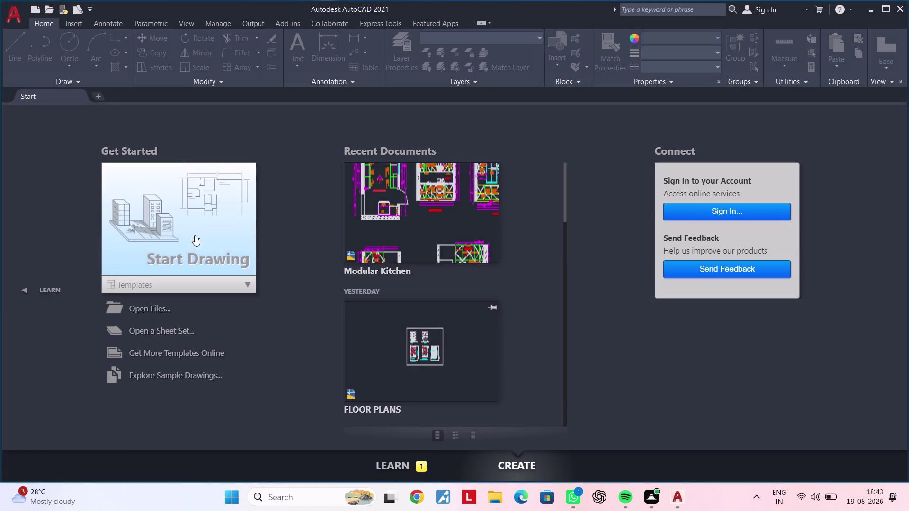
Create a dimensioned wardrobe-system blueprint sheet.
Start a blank drawing and apply Open and Save options: 10-minute autosave with backup copies.
click(194, 236)
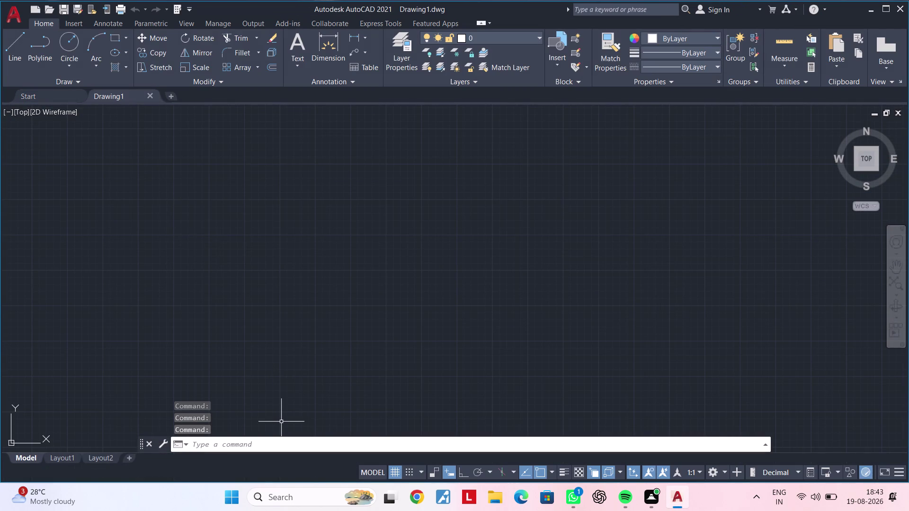
click(267, 445)
text(op)
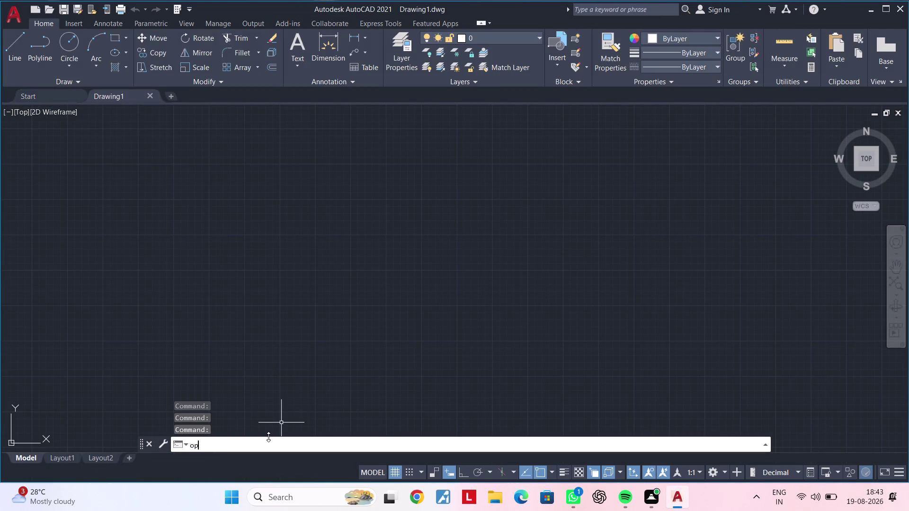
text(tion)
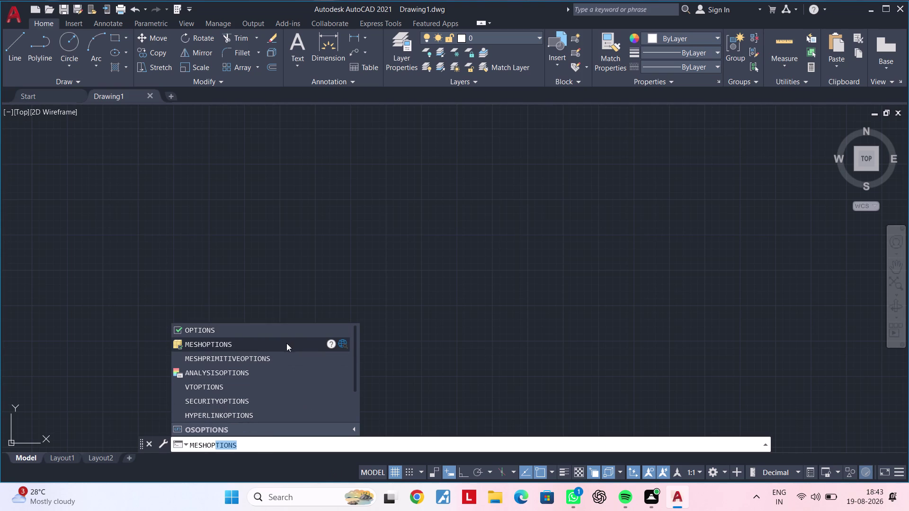
click(265, 335)
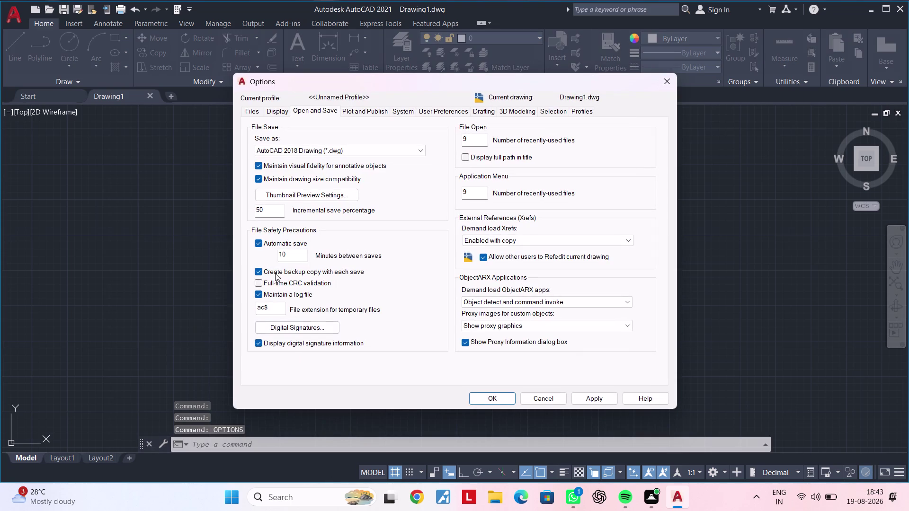
click(258, 295)
click(257, 295)
click(577, 400)
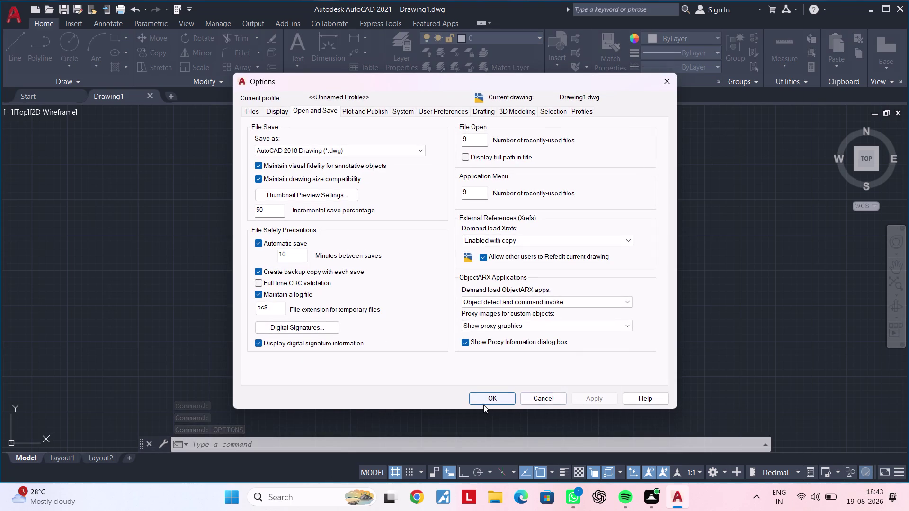
click(486, 401)
scroll(down, 3)
Pan the empty drawing and dismiss a mistakenly opened Drawing Units dialog.
middle_drag(331, 318, 295, 346)
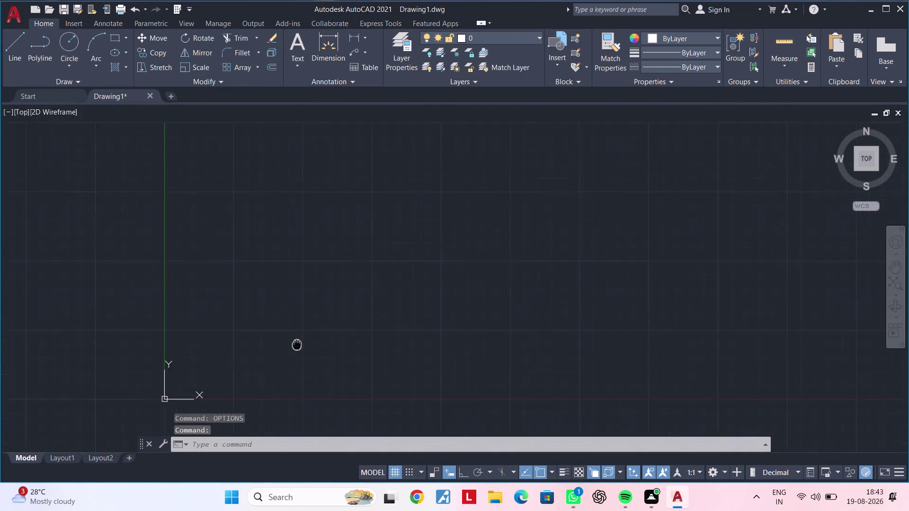
middle_drag(296, 346, 269, 368)
key(Escape)
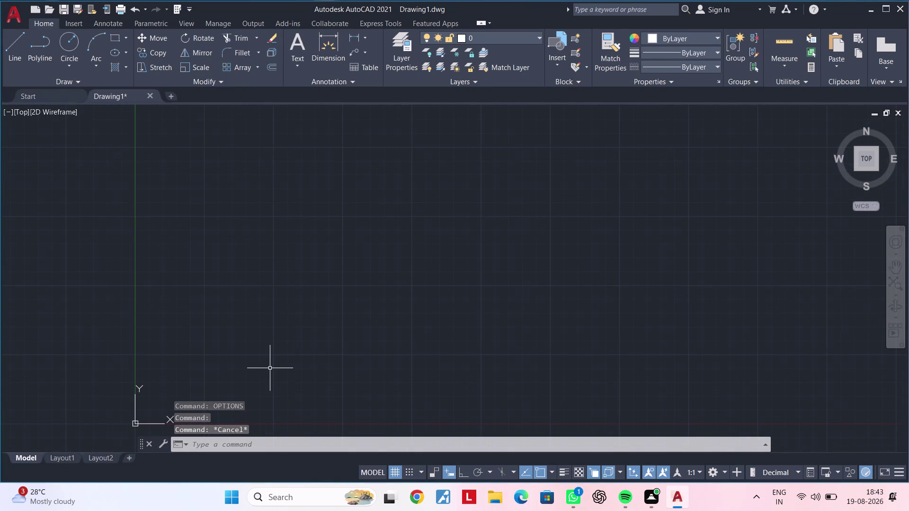
text(un n)
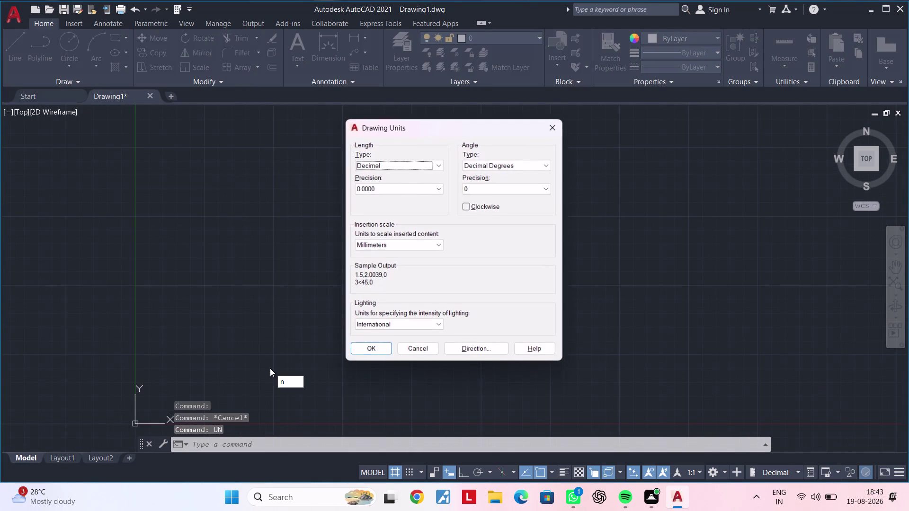
key(Escape)
key(Escape)
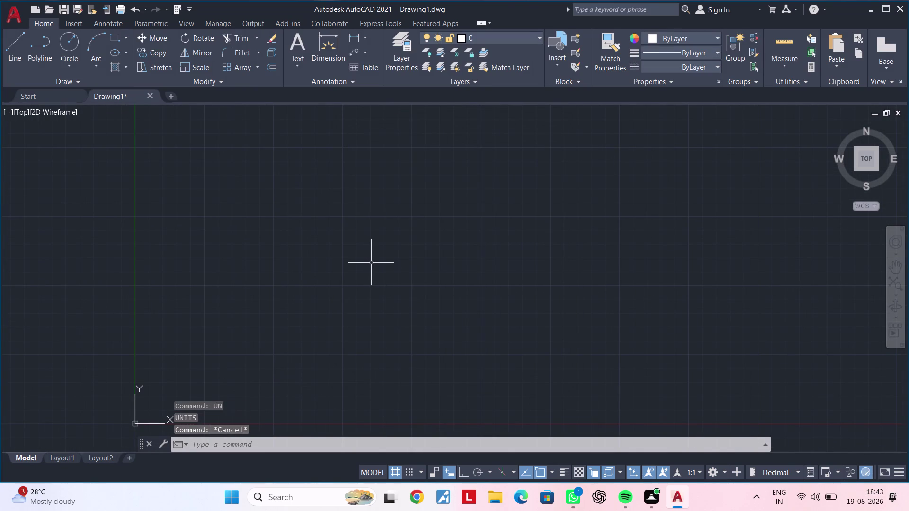
Use UN to set Decimal length units with 0.0000 precision.
key(u)
key(n)
key(space)
click(417, 162)
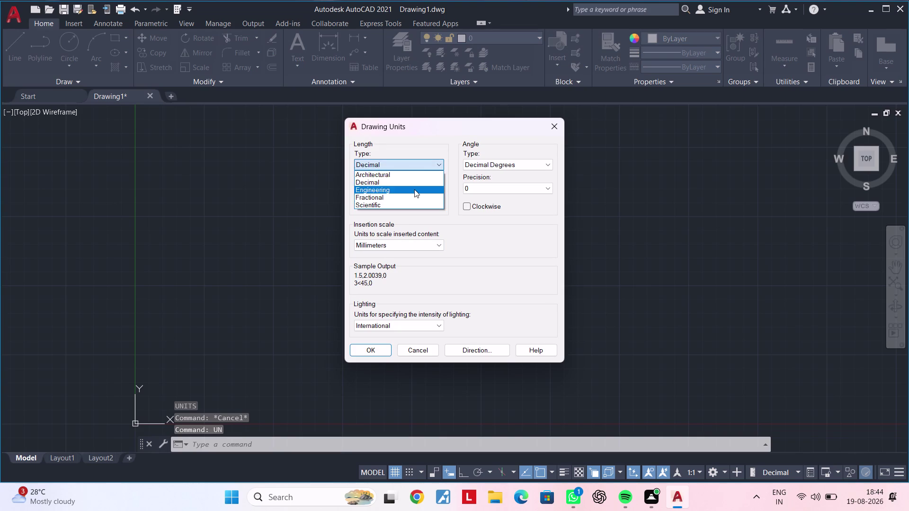
click(415, 184)
click(409, 192)
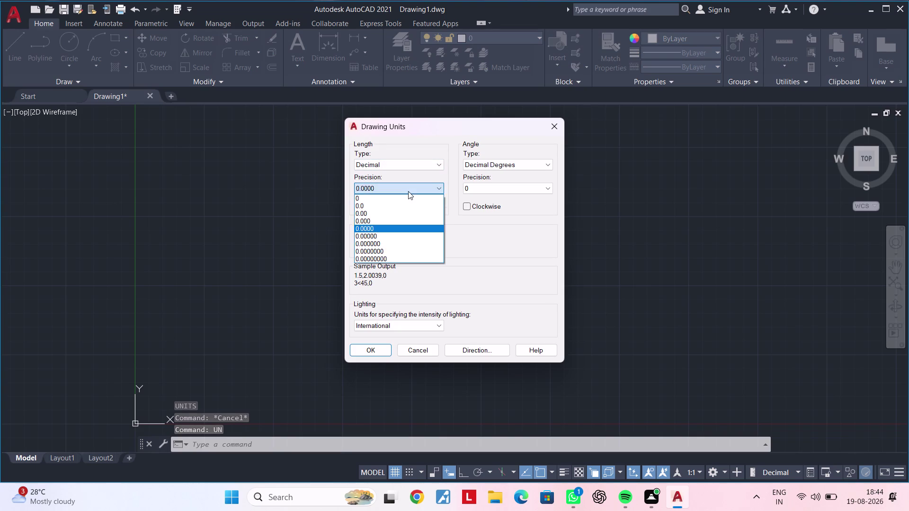
click(398, 205)
click(366, 344)
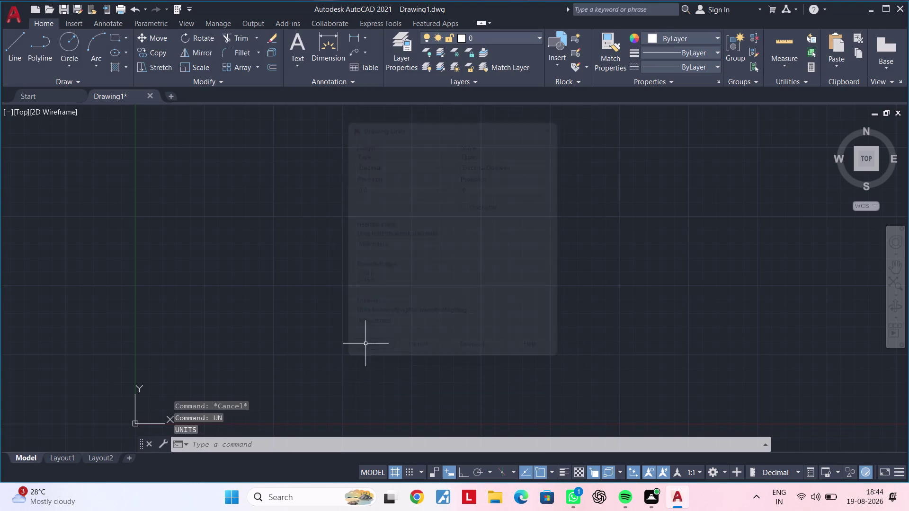
scroll(down, 3)
middle_drag(379, 259, 322, 330)
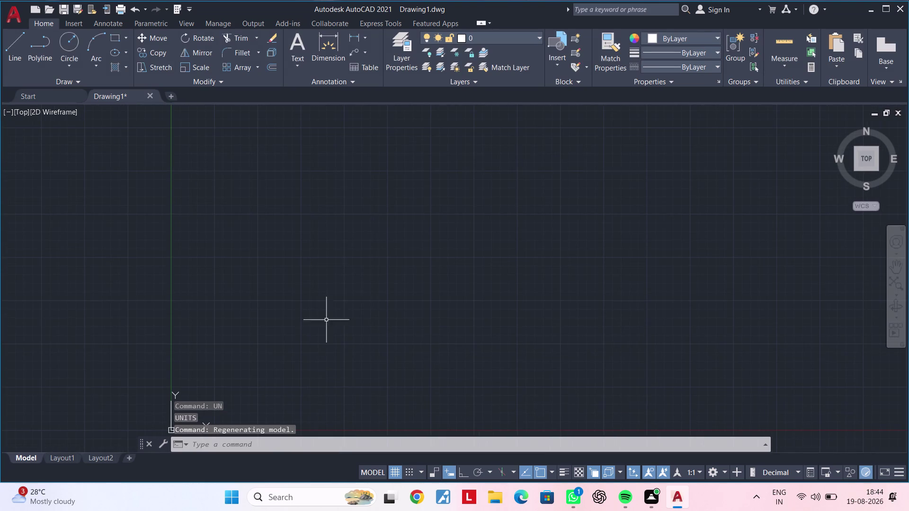
scroll(down, 3)
middle_drag(337, 281, 278, 339)
Modify ISO-25 in the Dimension Style Manager: Decimal unit format, 0.0 precision.
middle_drag(320, 309, 297, 320)
text(d)
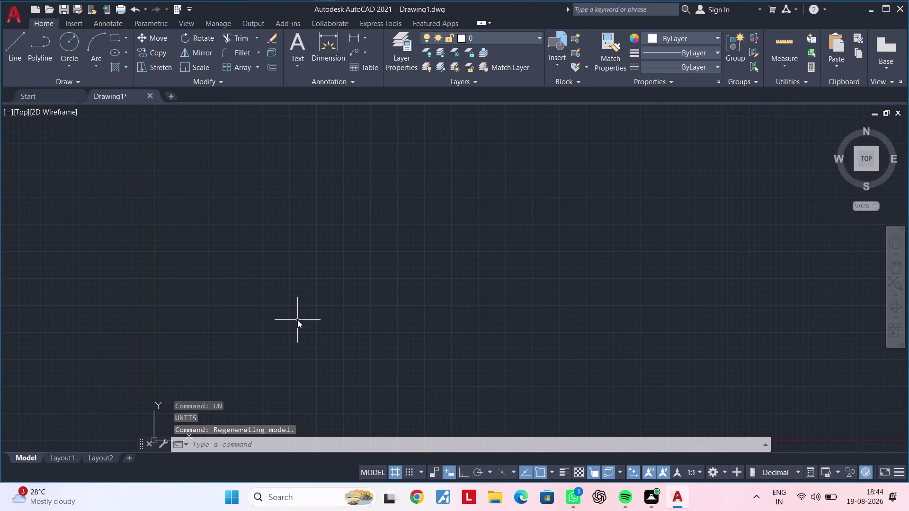
key(space)
click(579, 225)
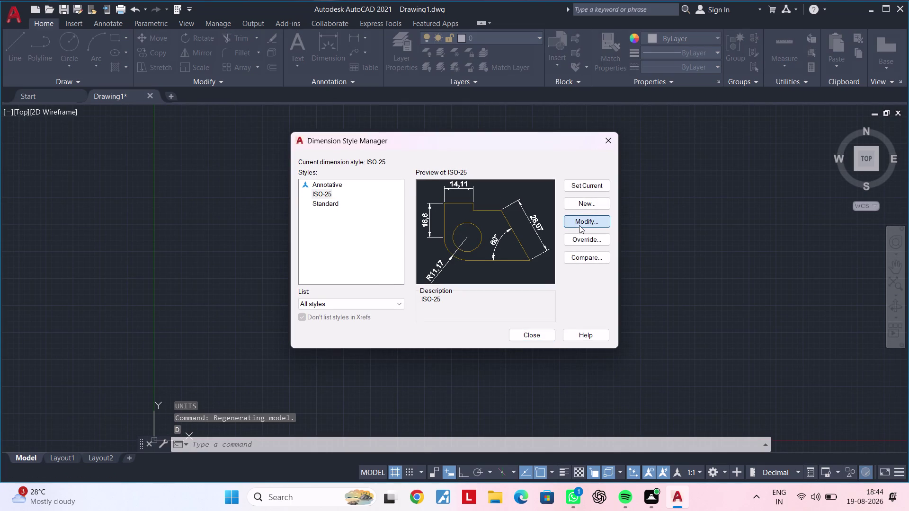
click(427, 120)
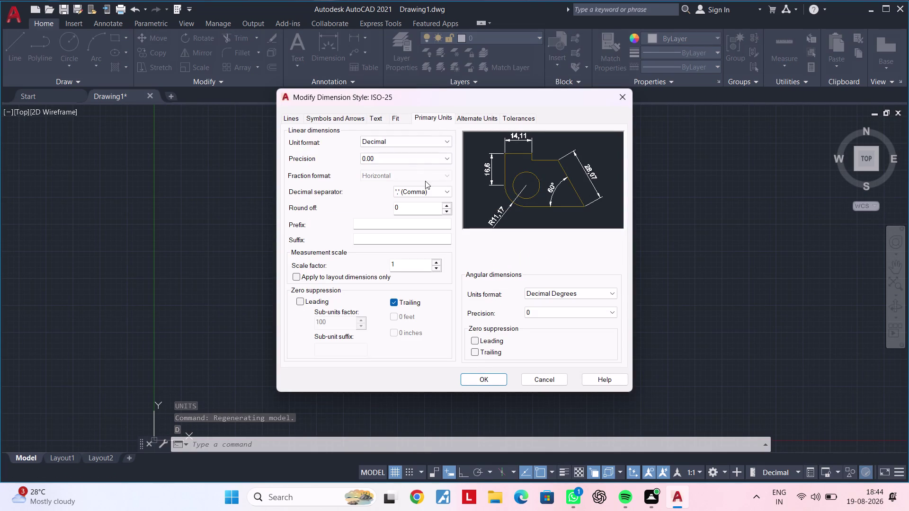
click(417, 143)
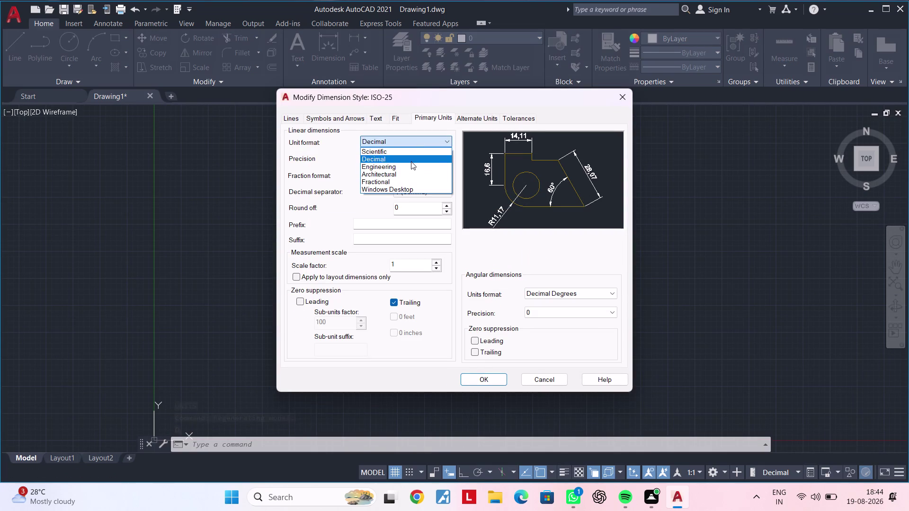
click(411, 160)
click(411, 160)
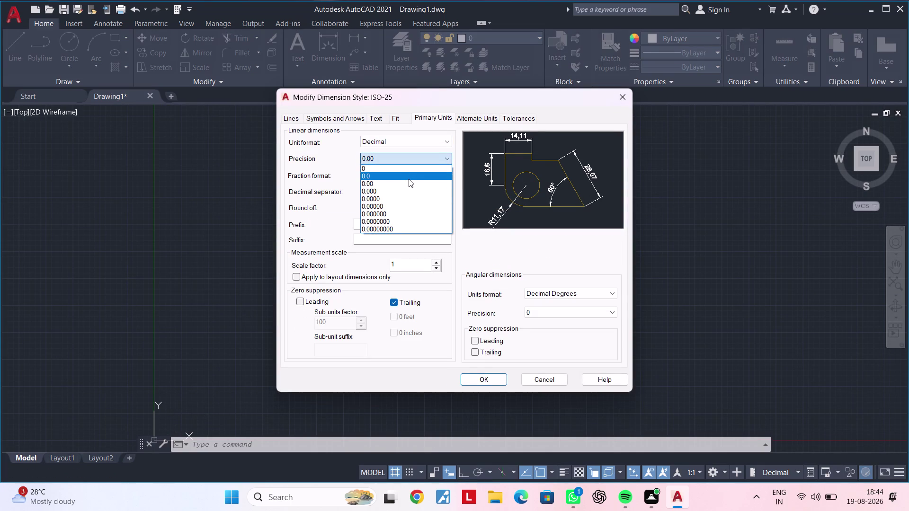
click(409, 179)
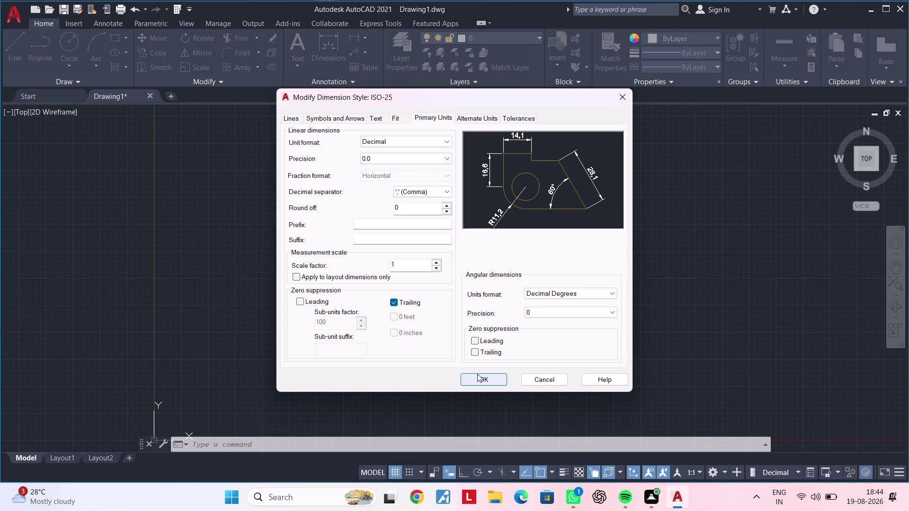